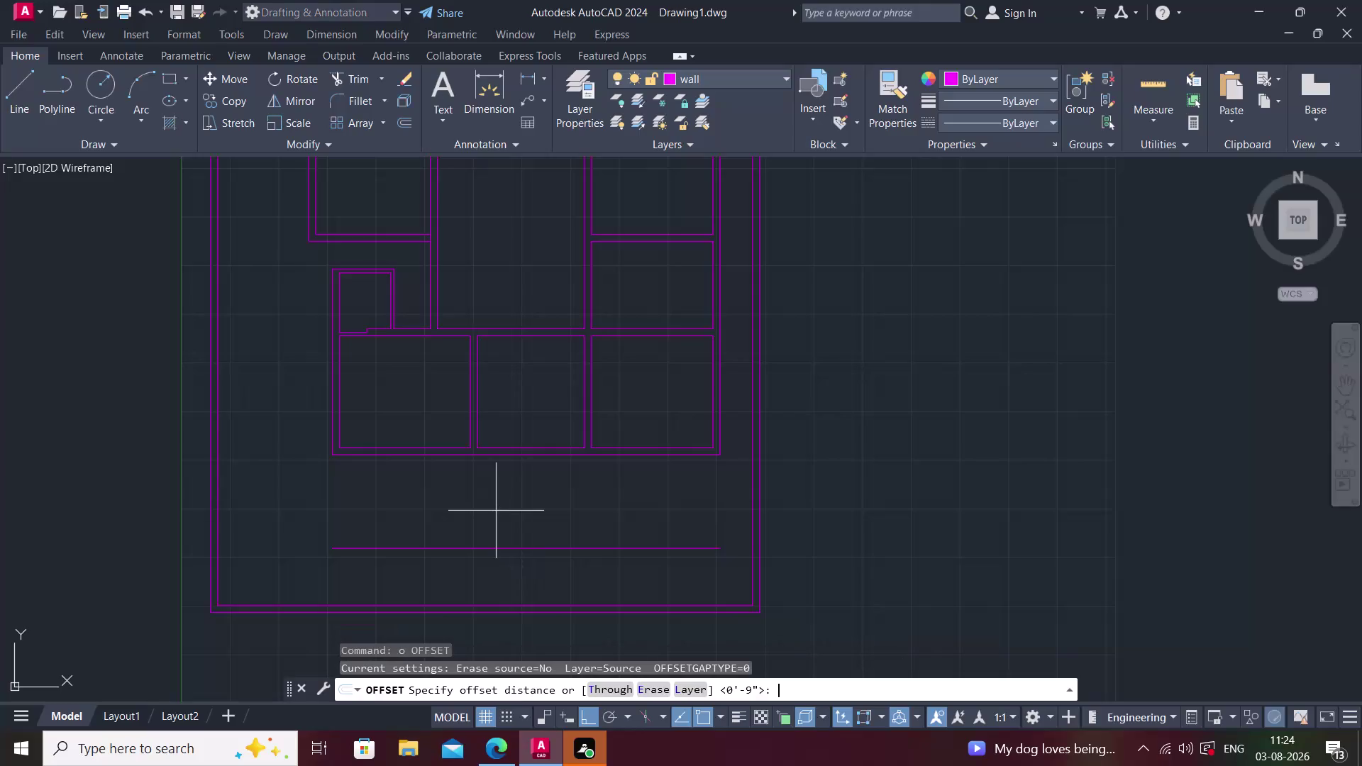
Offset the bottom horizontal line 6' to create a parallel copy above it.
text(6)
text(')
key(Return)
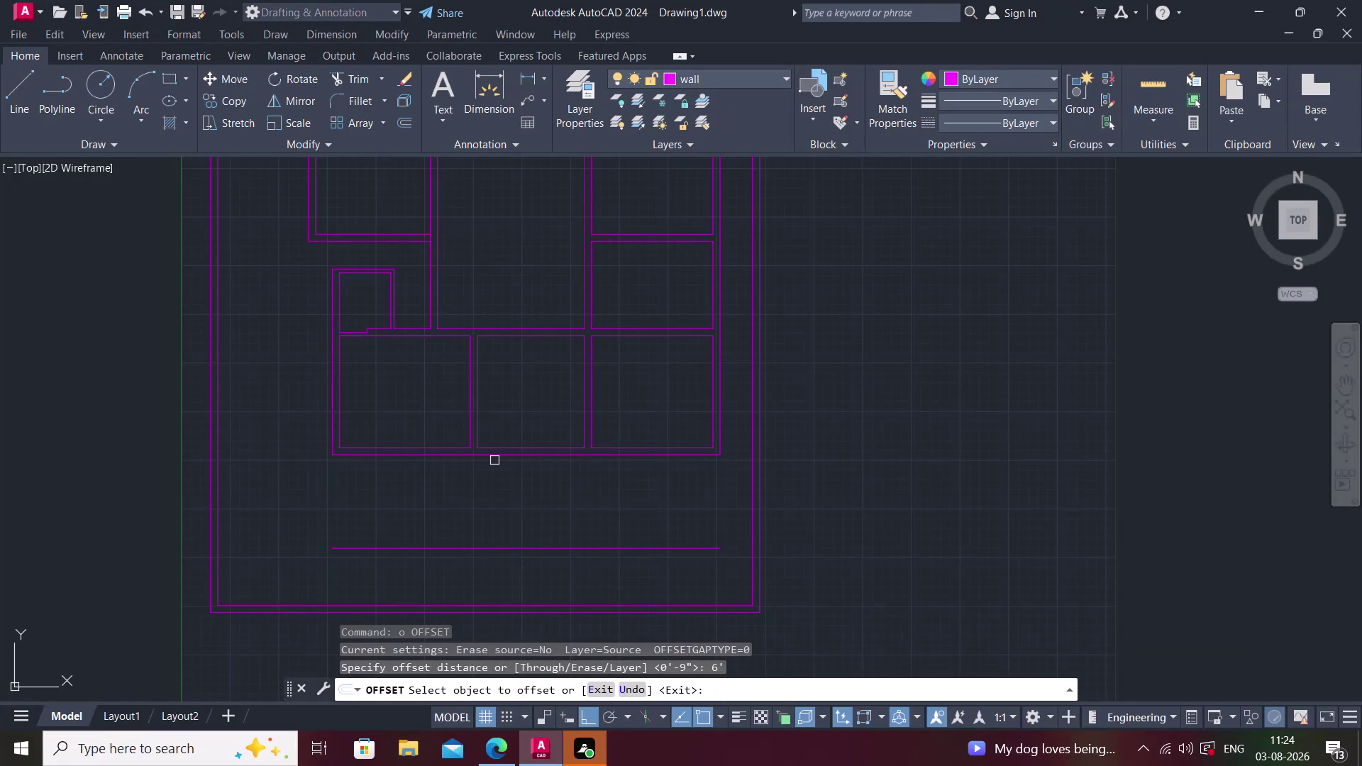
click(496, 456)
click(504, 506)
middle_drag(500, 507, 469, 495)
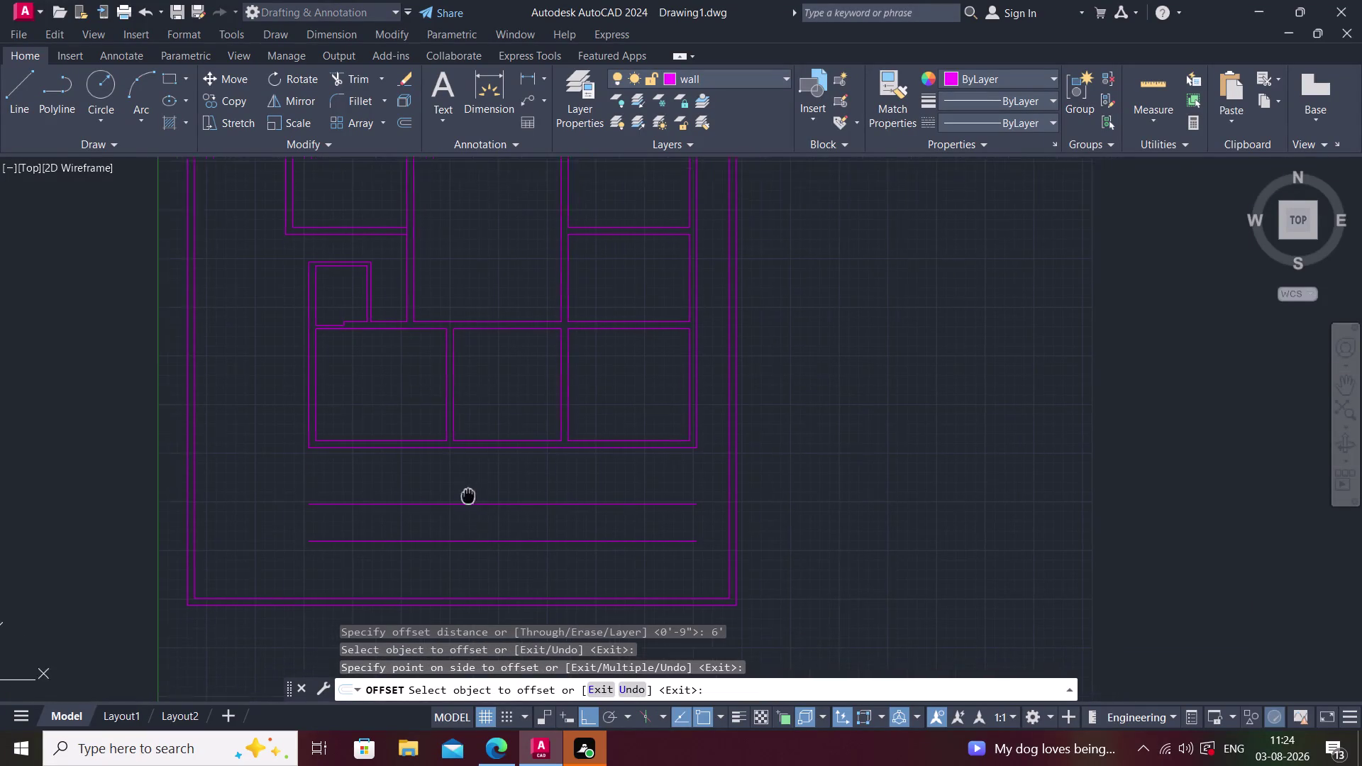
key(Escape)
Erase the lower of the two horizontal lines.
click(462, 540)
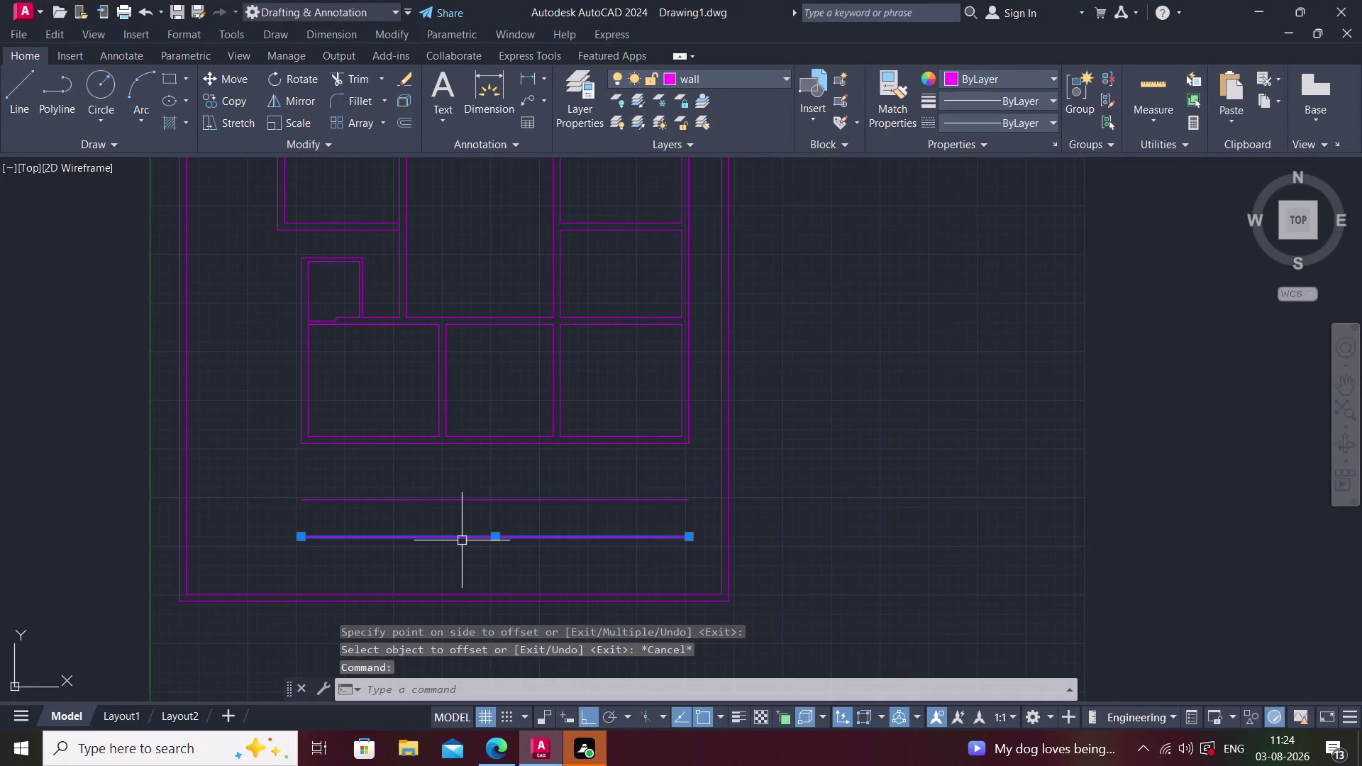
key(Delete)
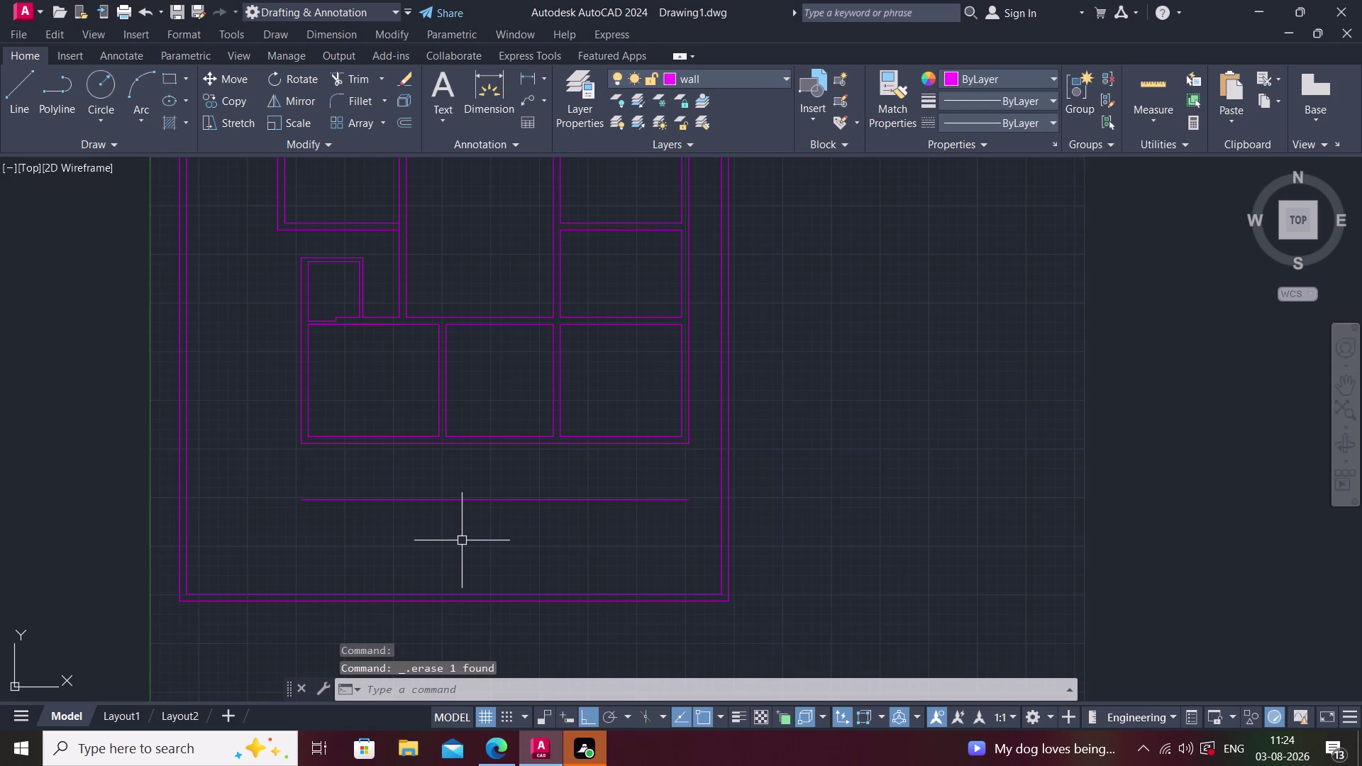
key(space)
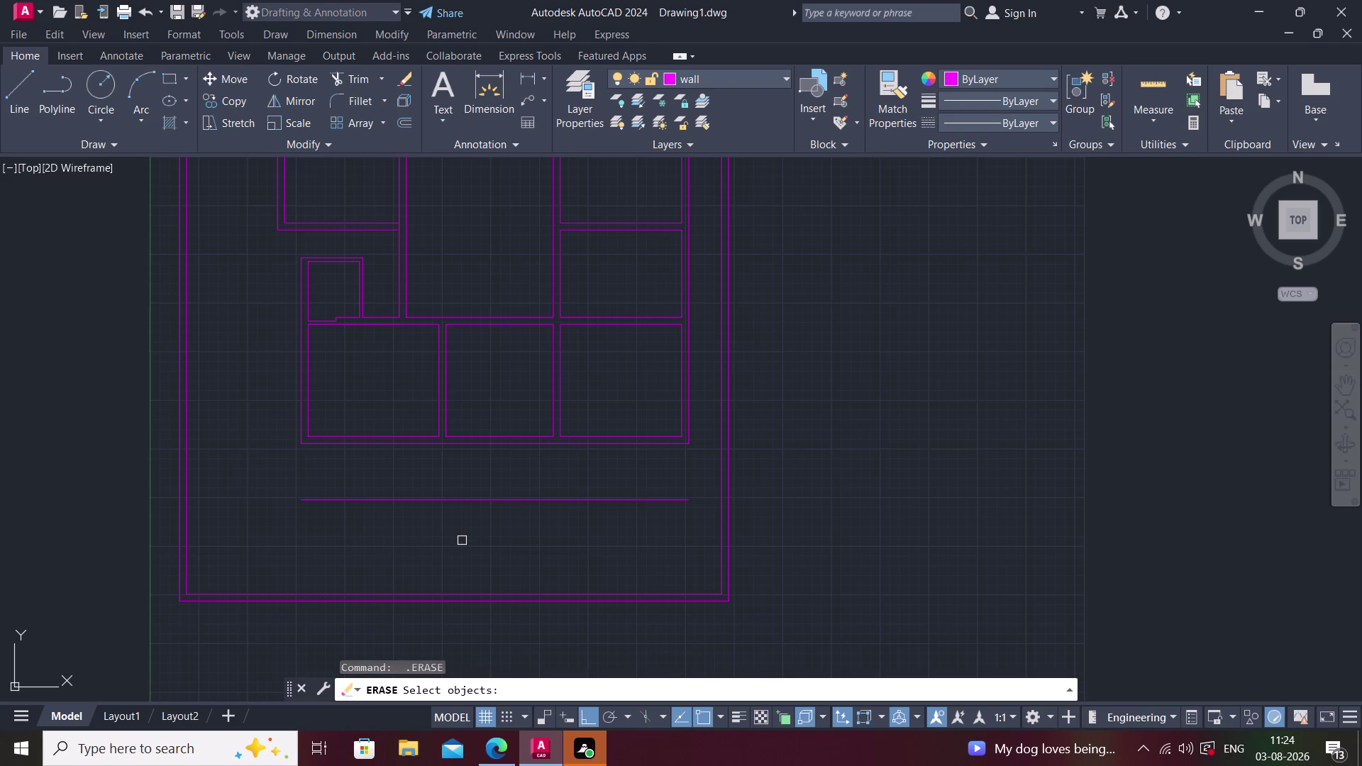
key(Escape)
Offset the remaining horizontal line 6'1.5" to place a copy below it.
key(o)
key(Return)
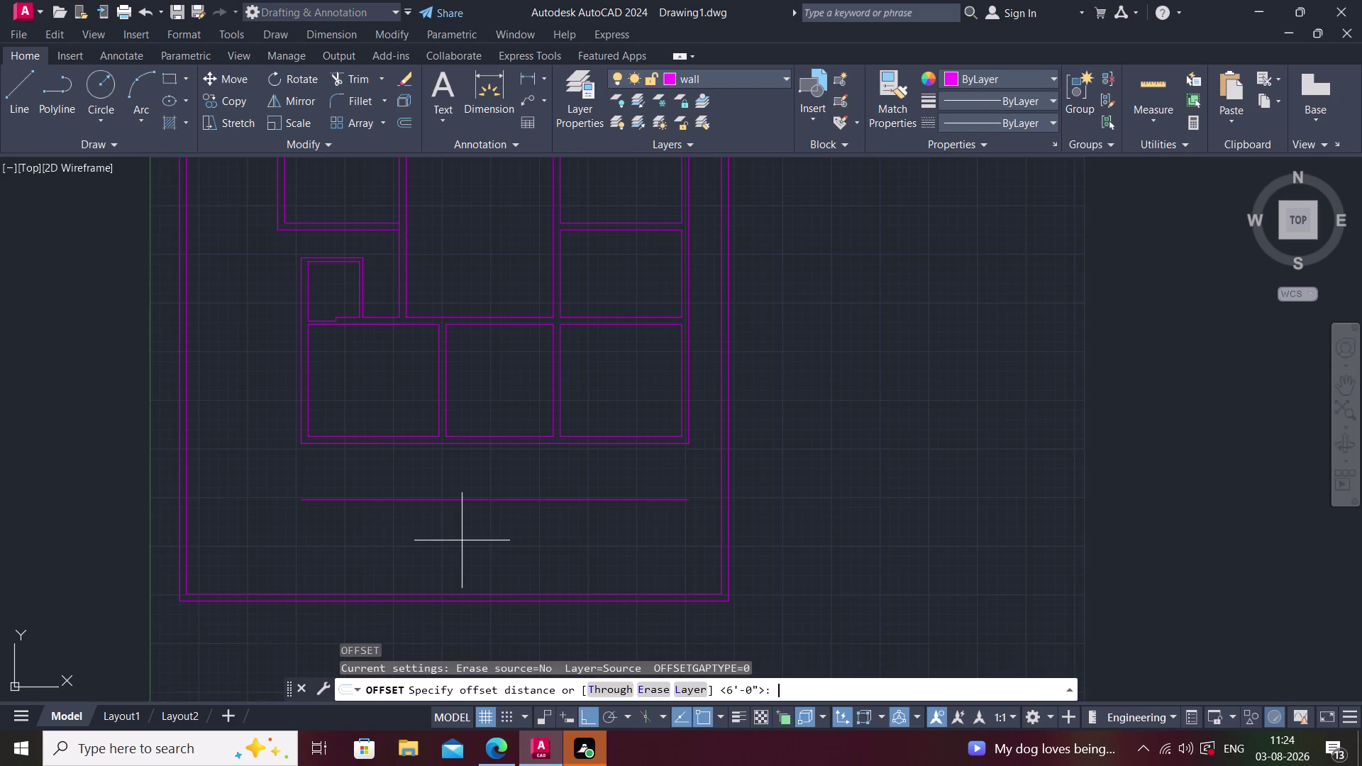
key(6)
key(apostrophe)
text(1.5)
text(")
key(Return)
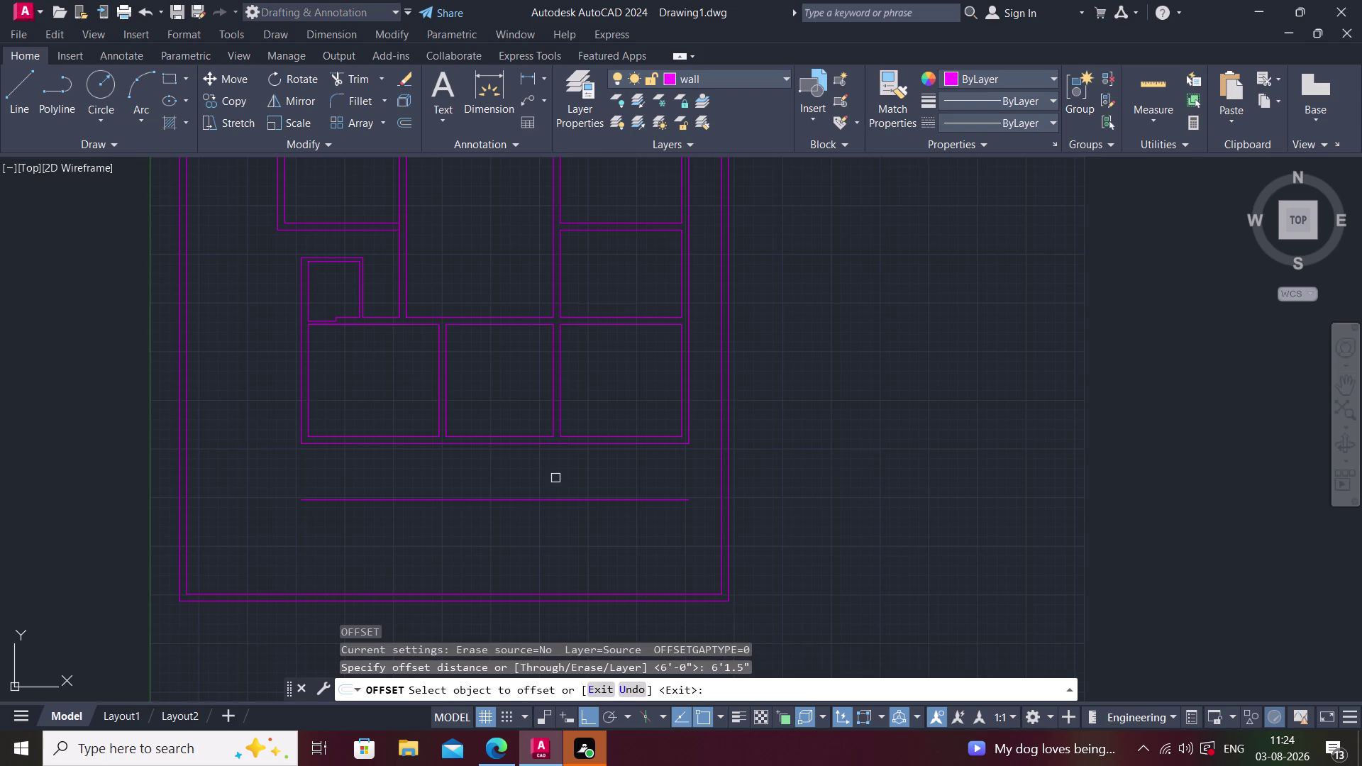
click(558, 498)
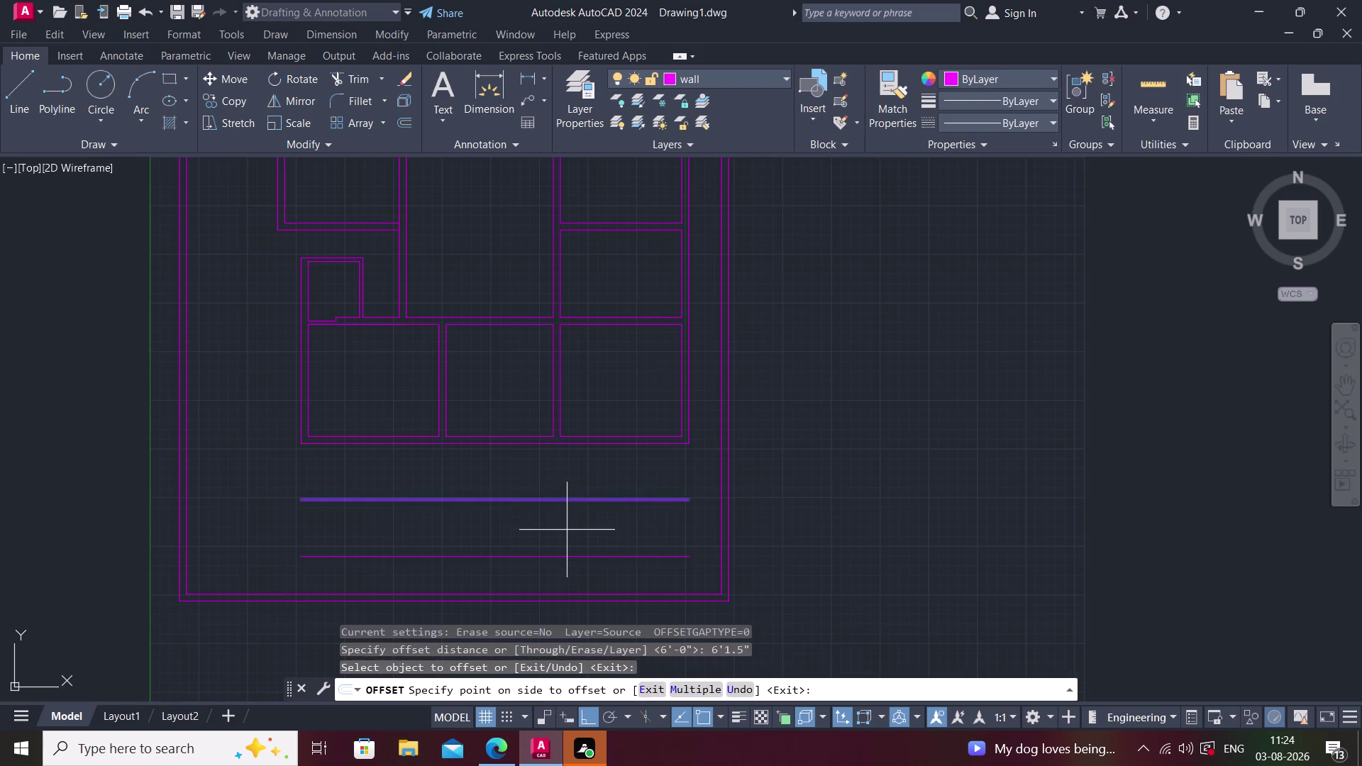
click(561, 539)
key(Escape)
Offset the lower horizontal line 9" to create a copy beneath it.
key(space)
key(space)
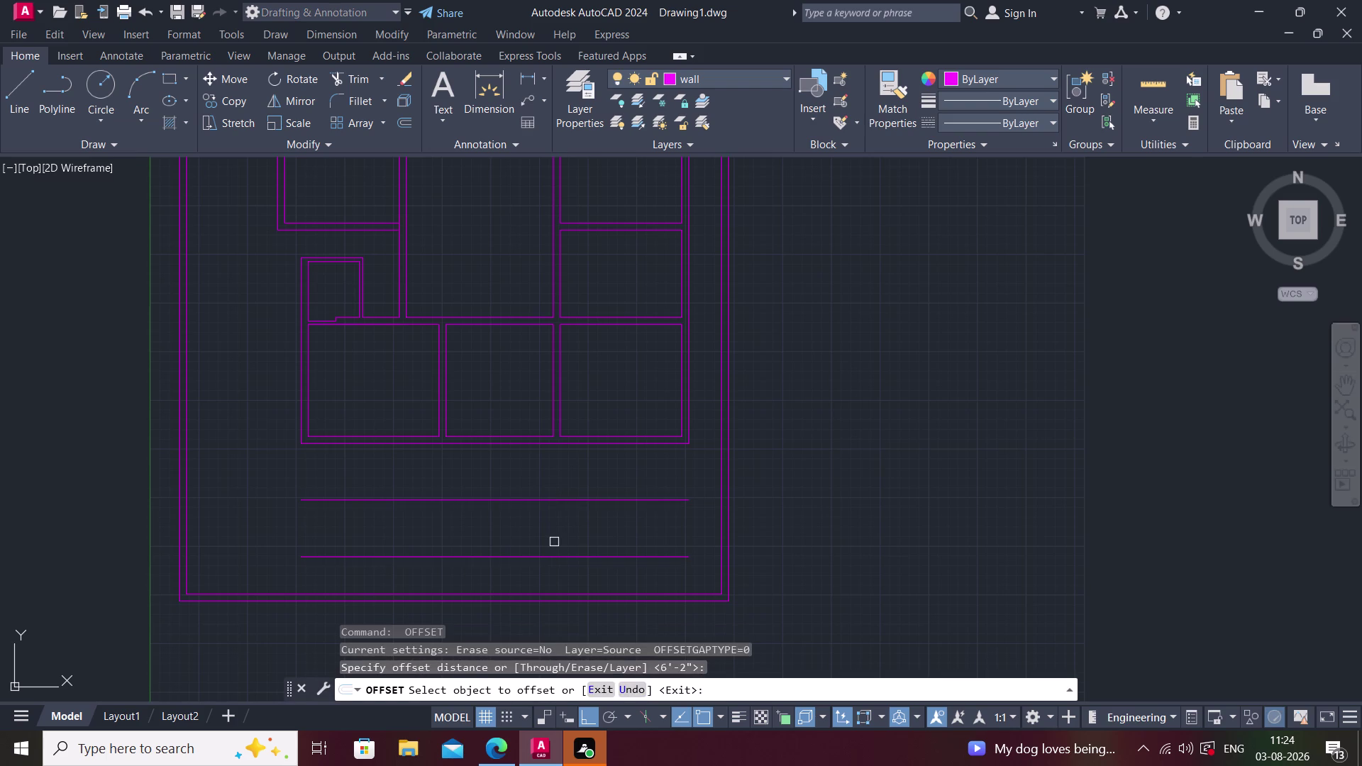
text(9"')
key(BackSpace)
key(Return)
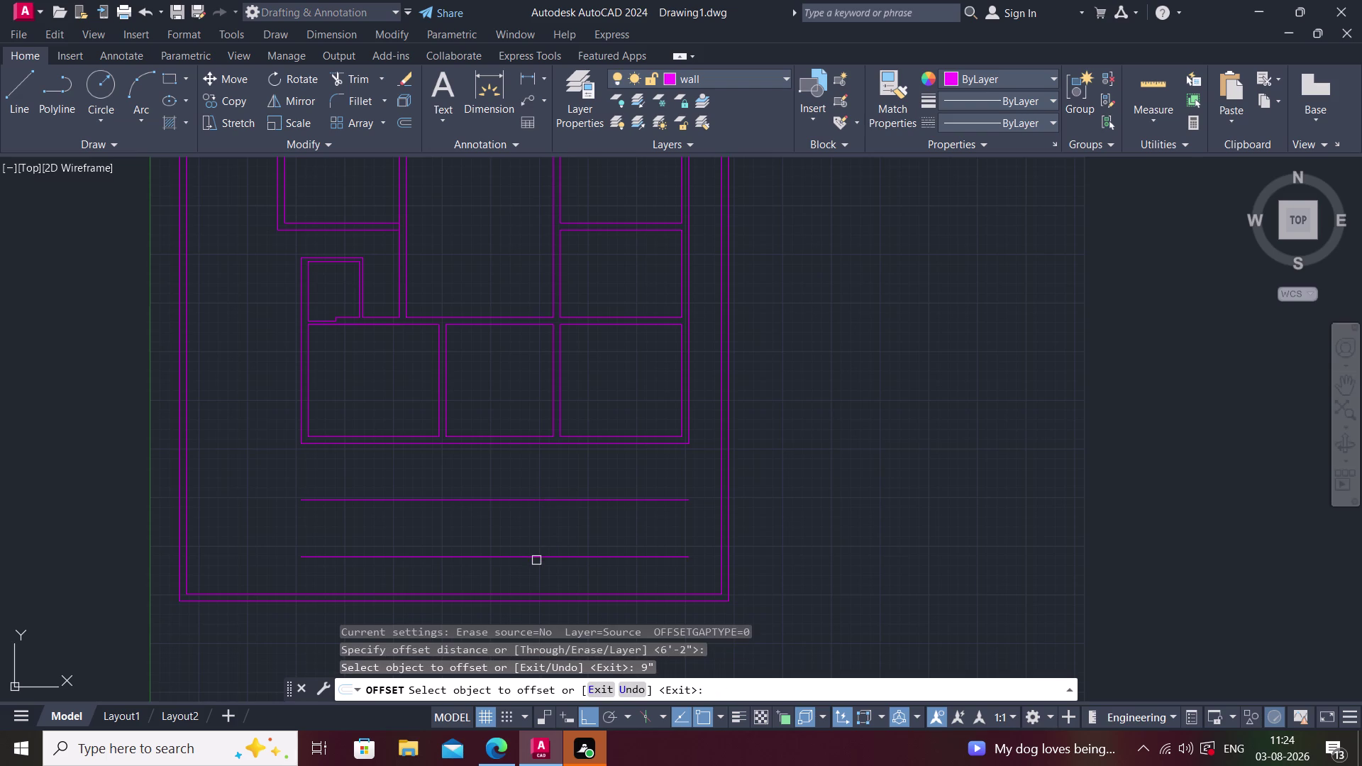
click(539, 556)
click(541, 579)
key(Escape)
key(Escape)
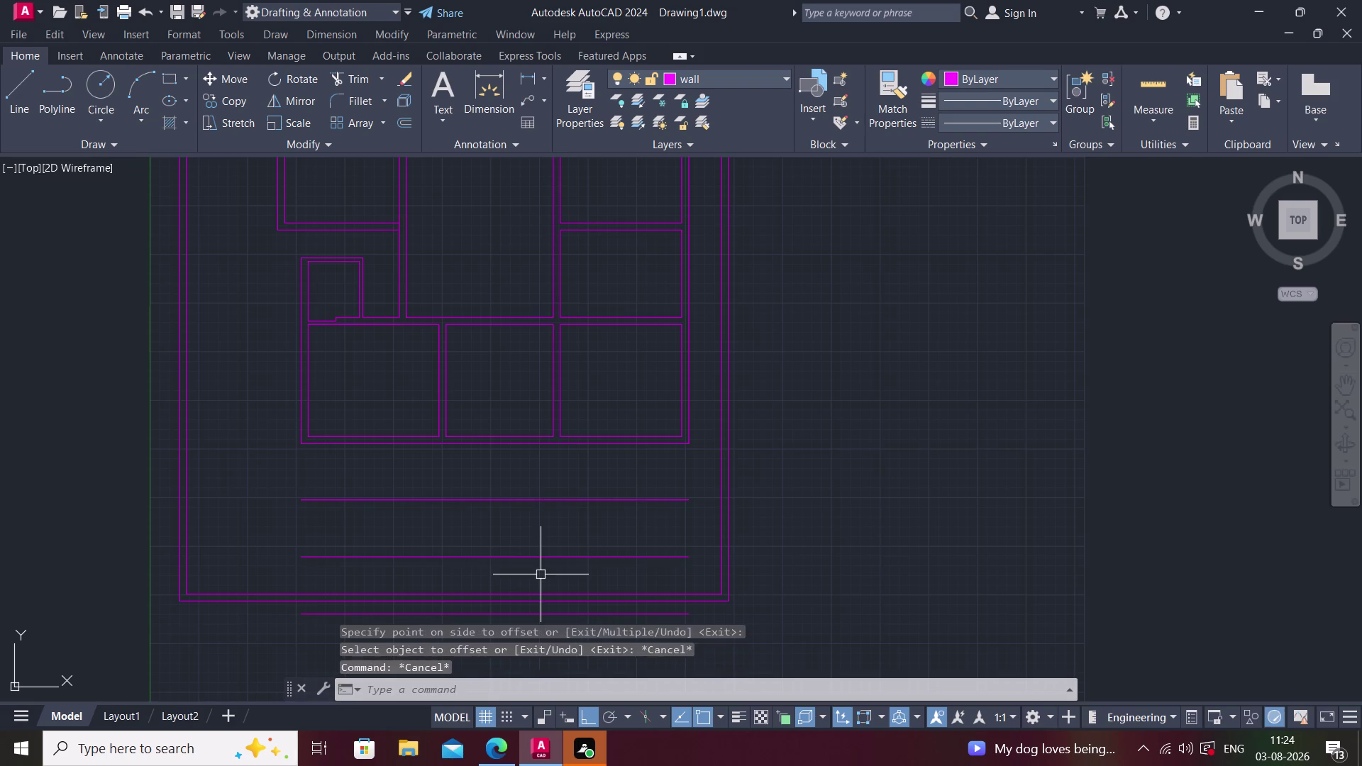
Erase the stray line lying outside the wall.
key(space)
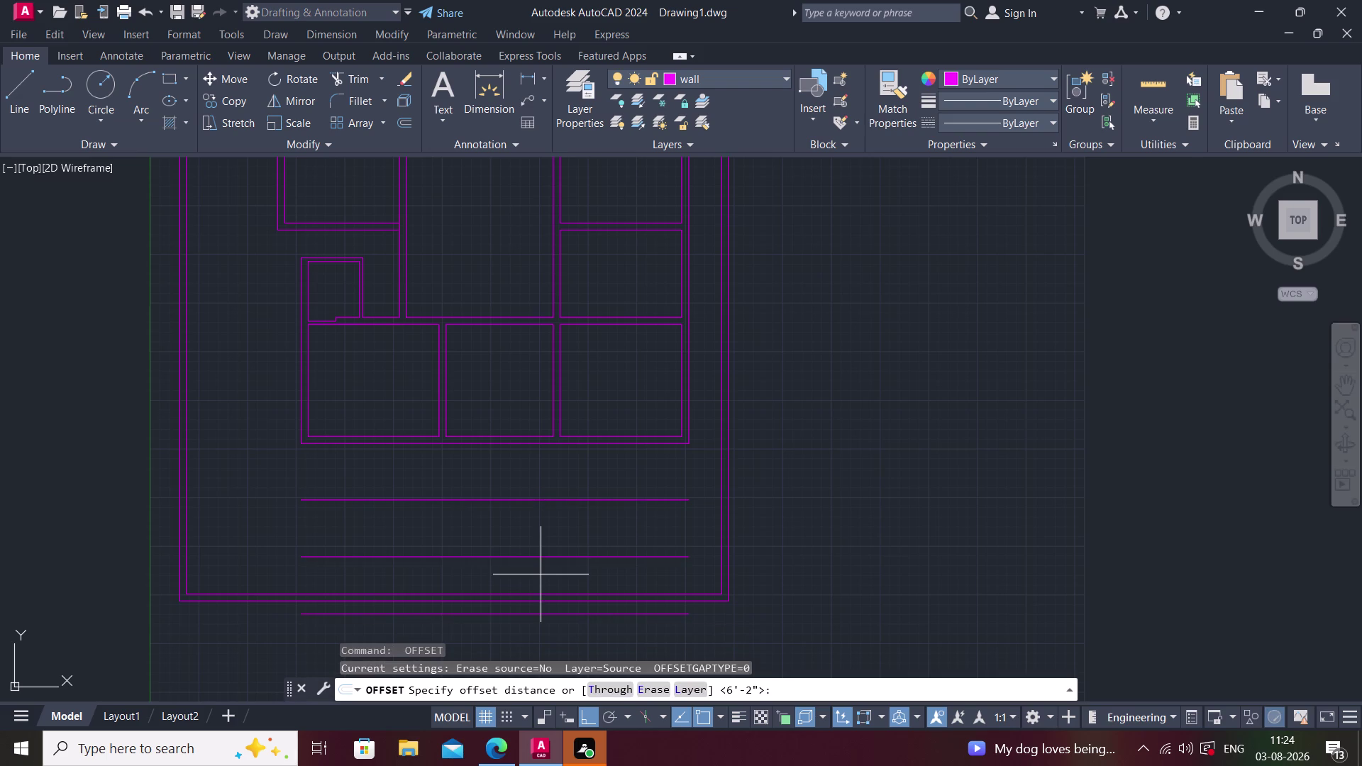
key(Escape)
click(557, 612)
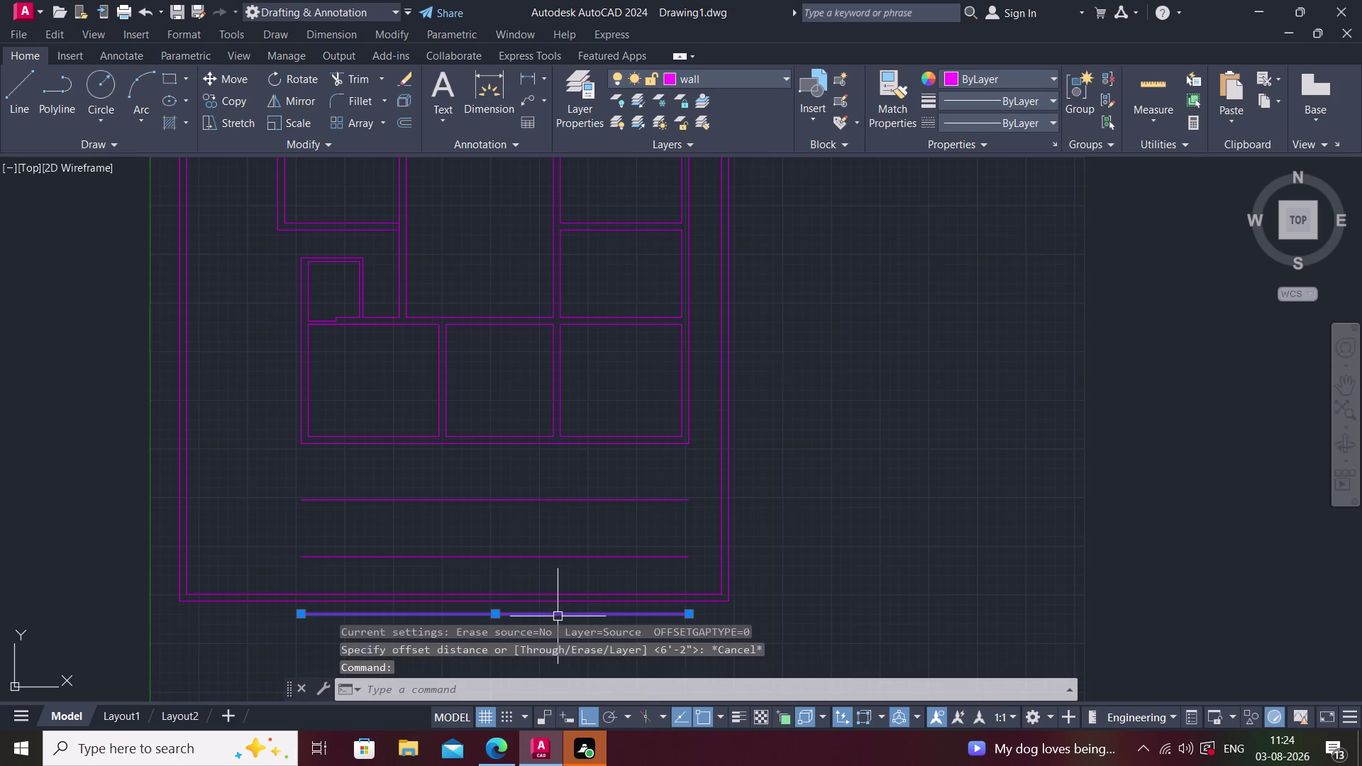
key(Delete)
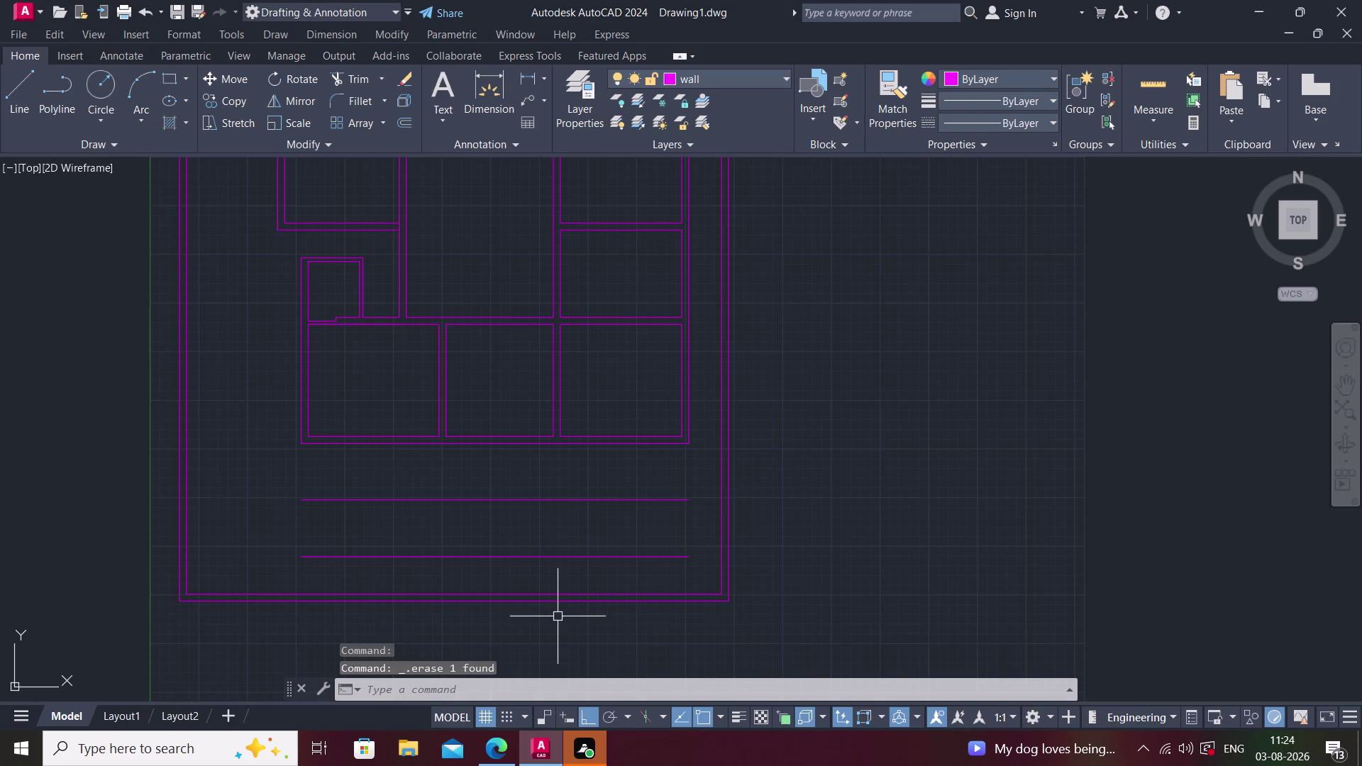
Offset the lower horizontal line 9" again to form the bottom double line.
key(o)
key(Return)
text(9)
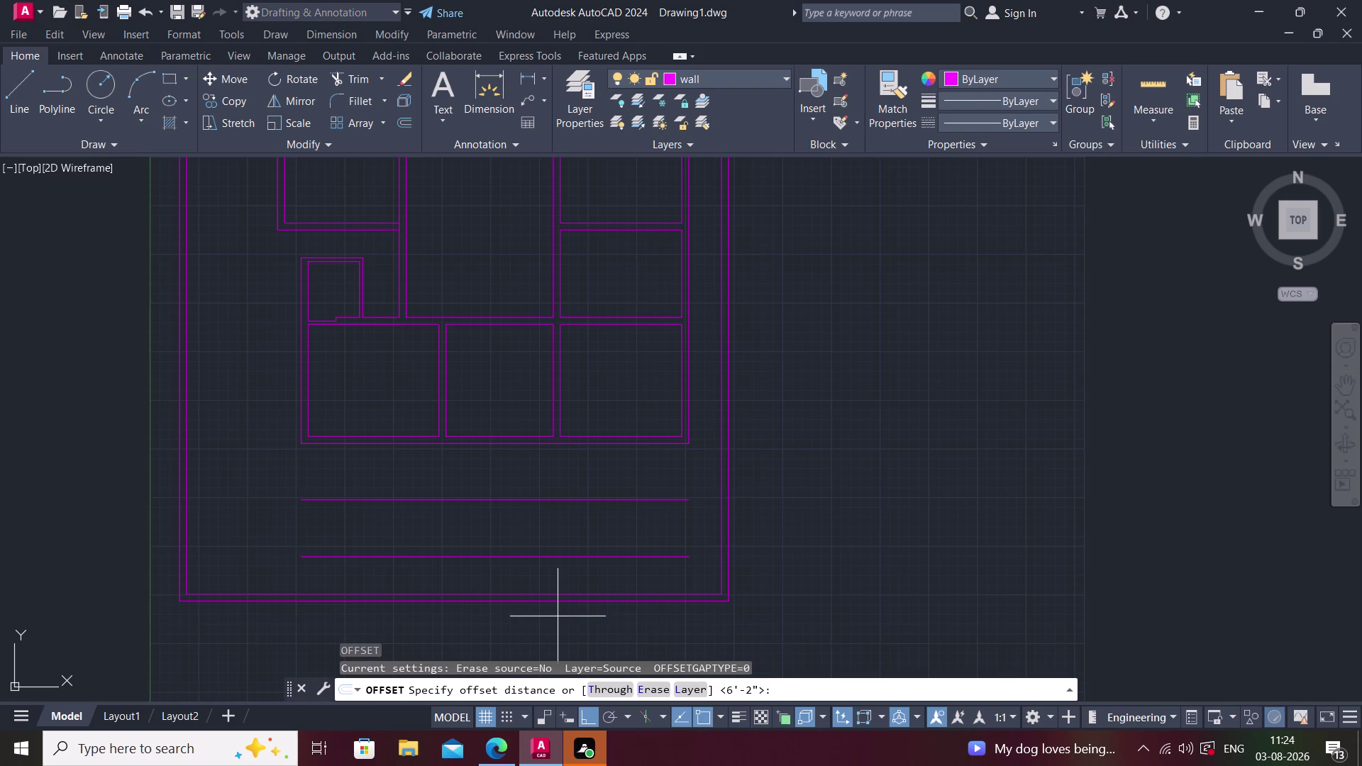
text(")
key(Return)
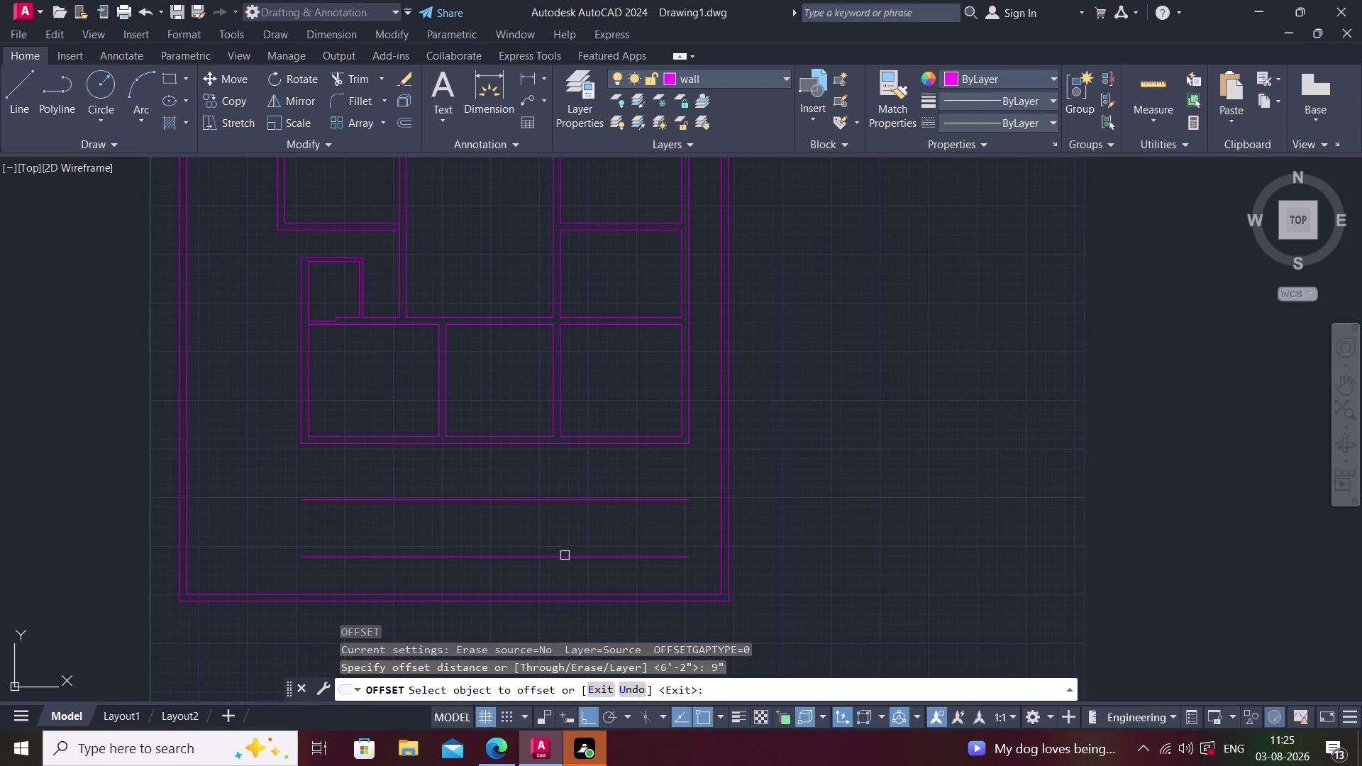
click(565, 556)
click(564, 583)
key(Escape)
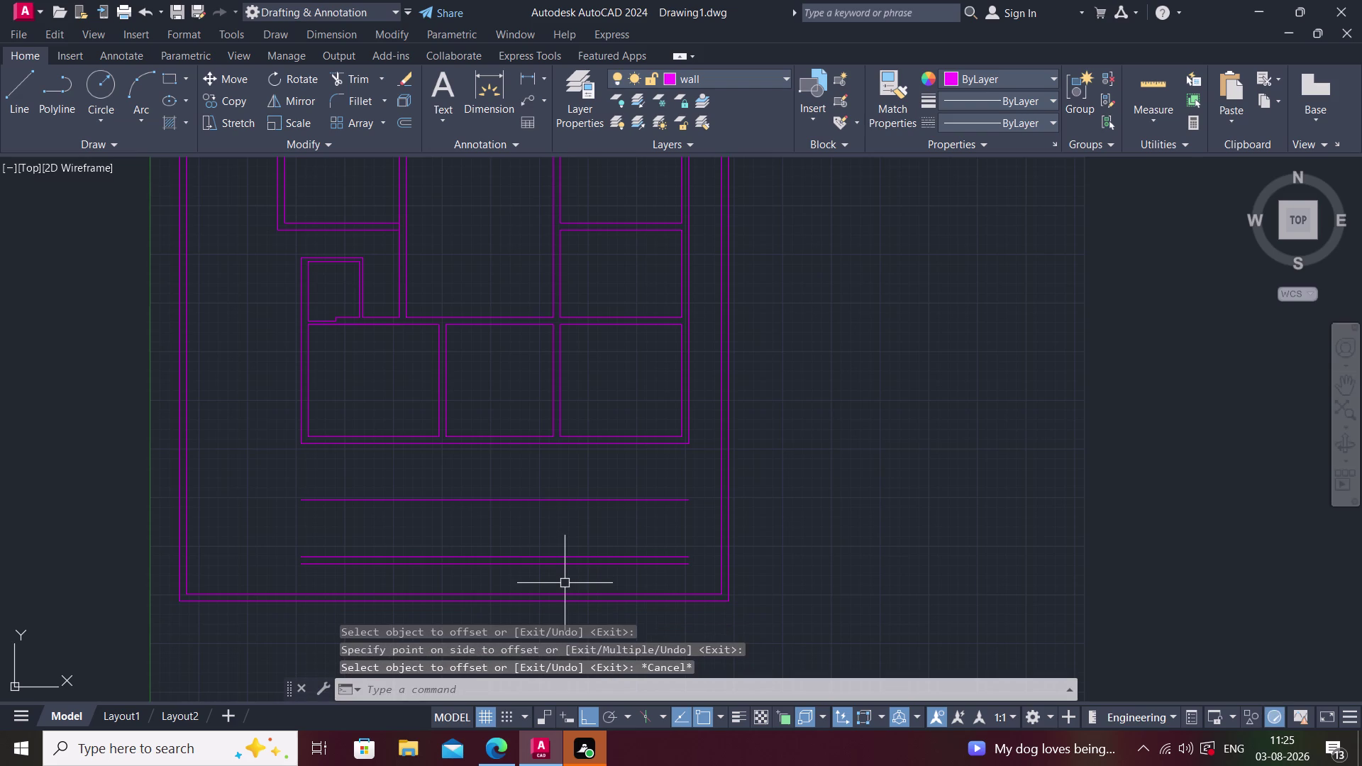
text(ex)
key(space)
Extend both ends of the two new bottom lines to the outer walls.
click(476, 556)
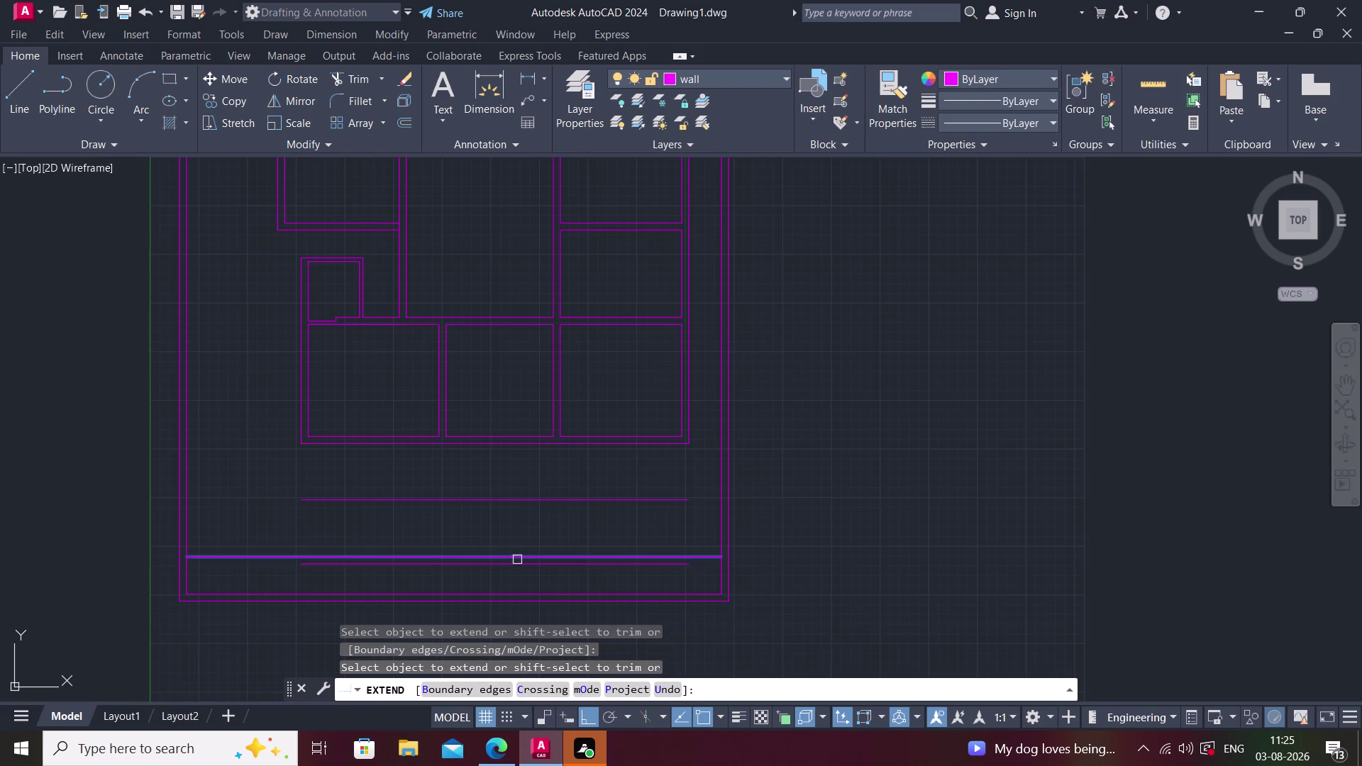
double_click(509, 558)
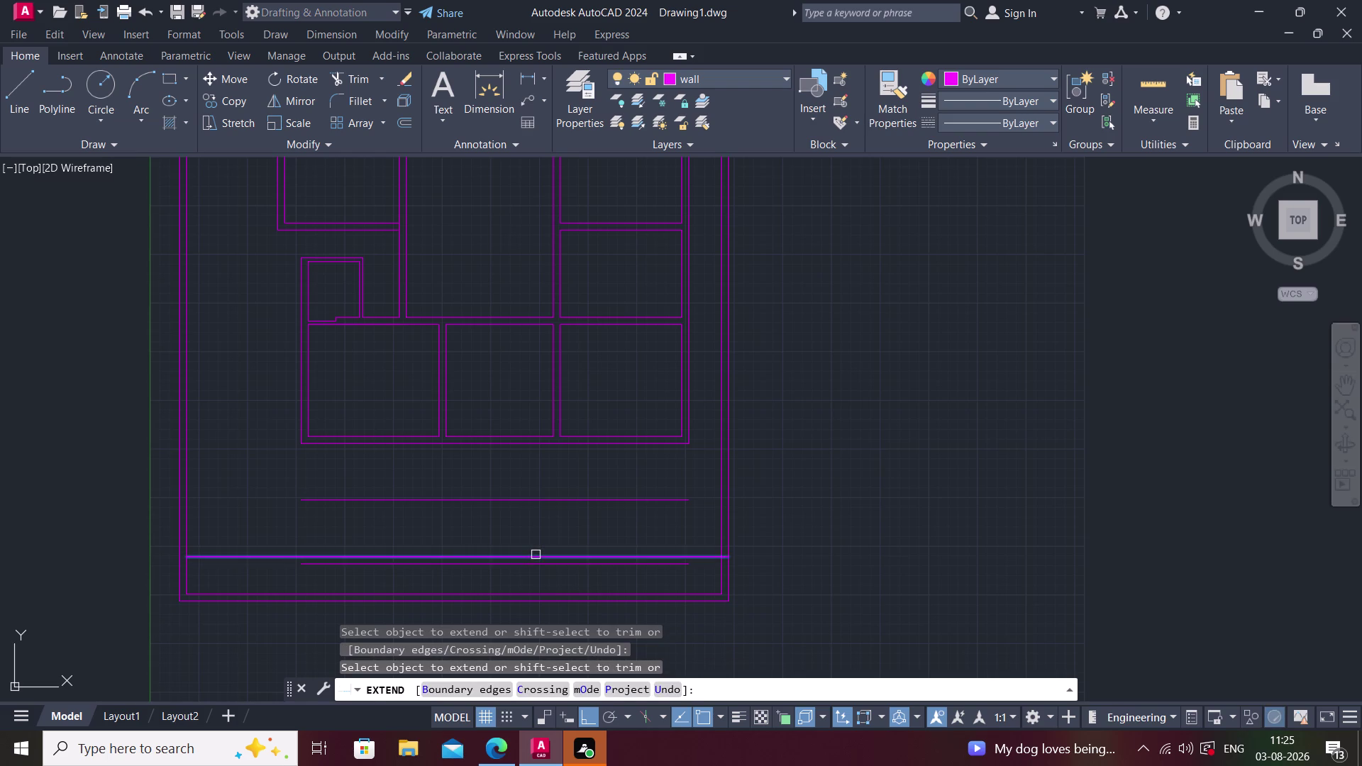
click(536, 555)
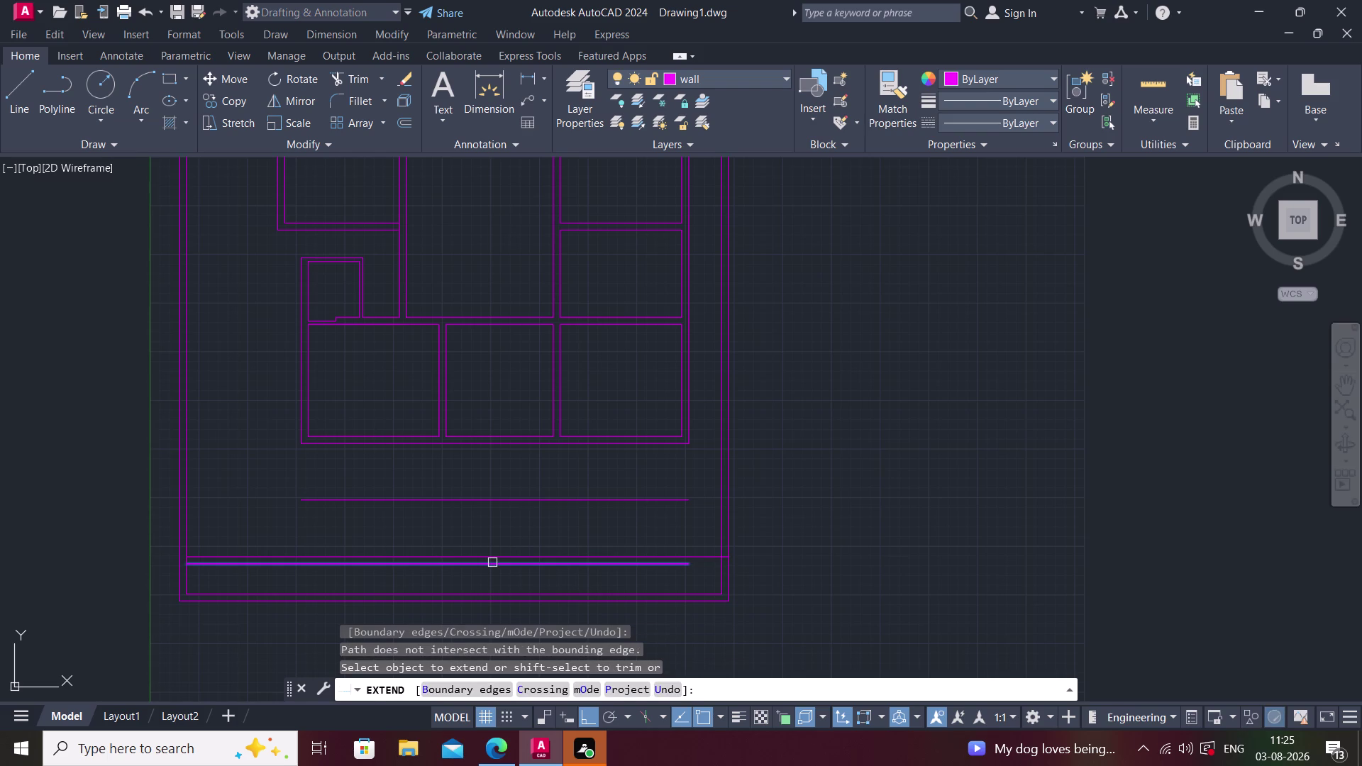
double_click(493, 562)
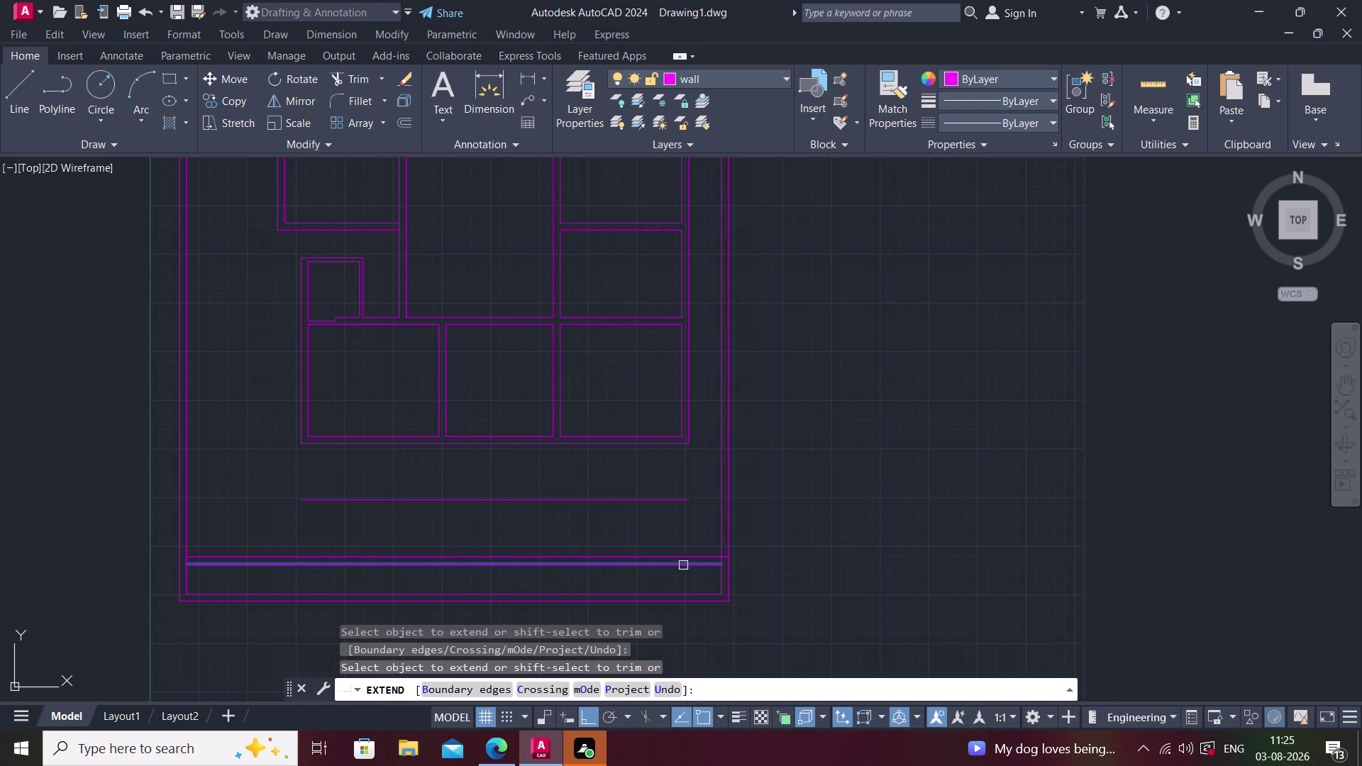
click(682, 566)
scroll(up, 3)
click(740, 559)
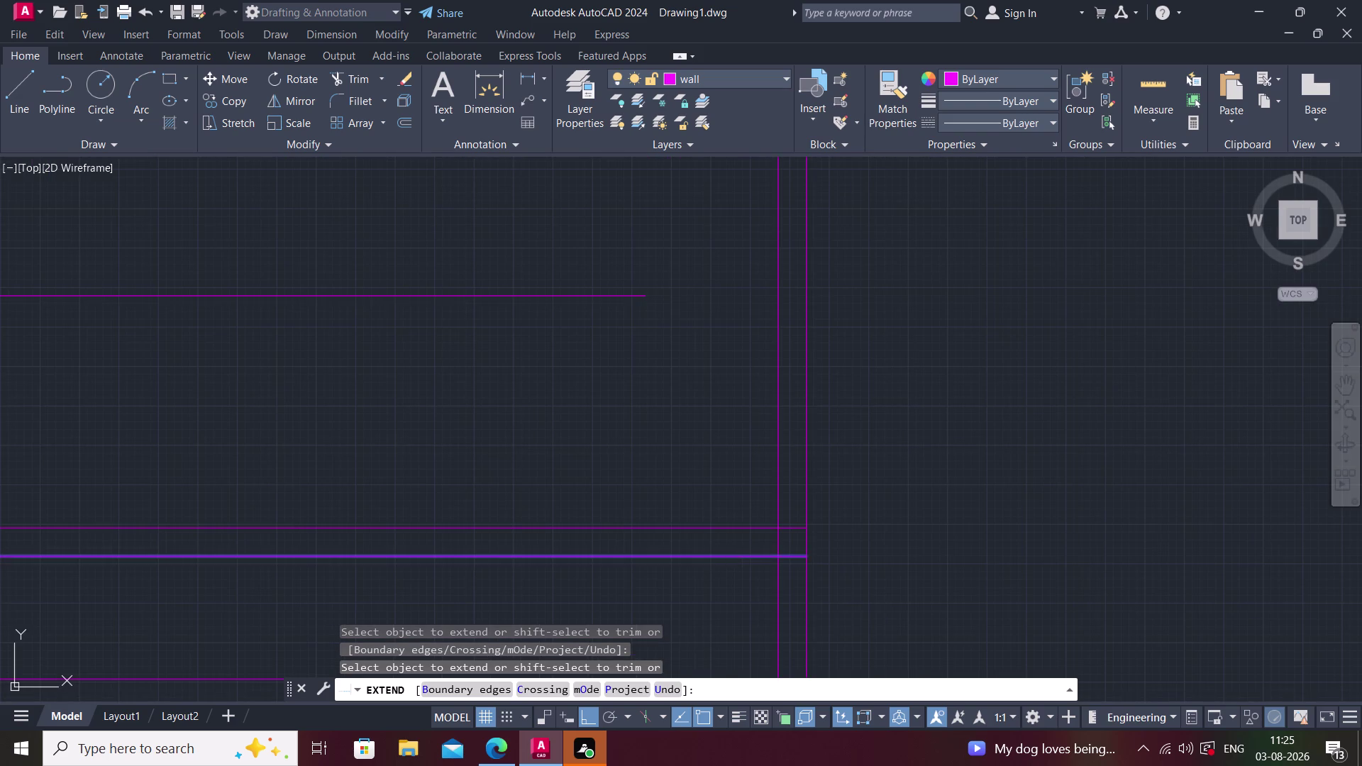
scroll(down, 3)
scroll(up, 3)
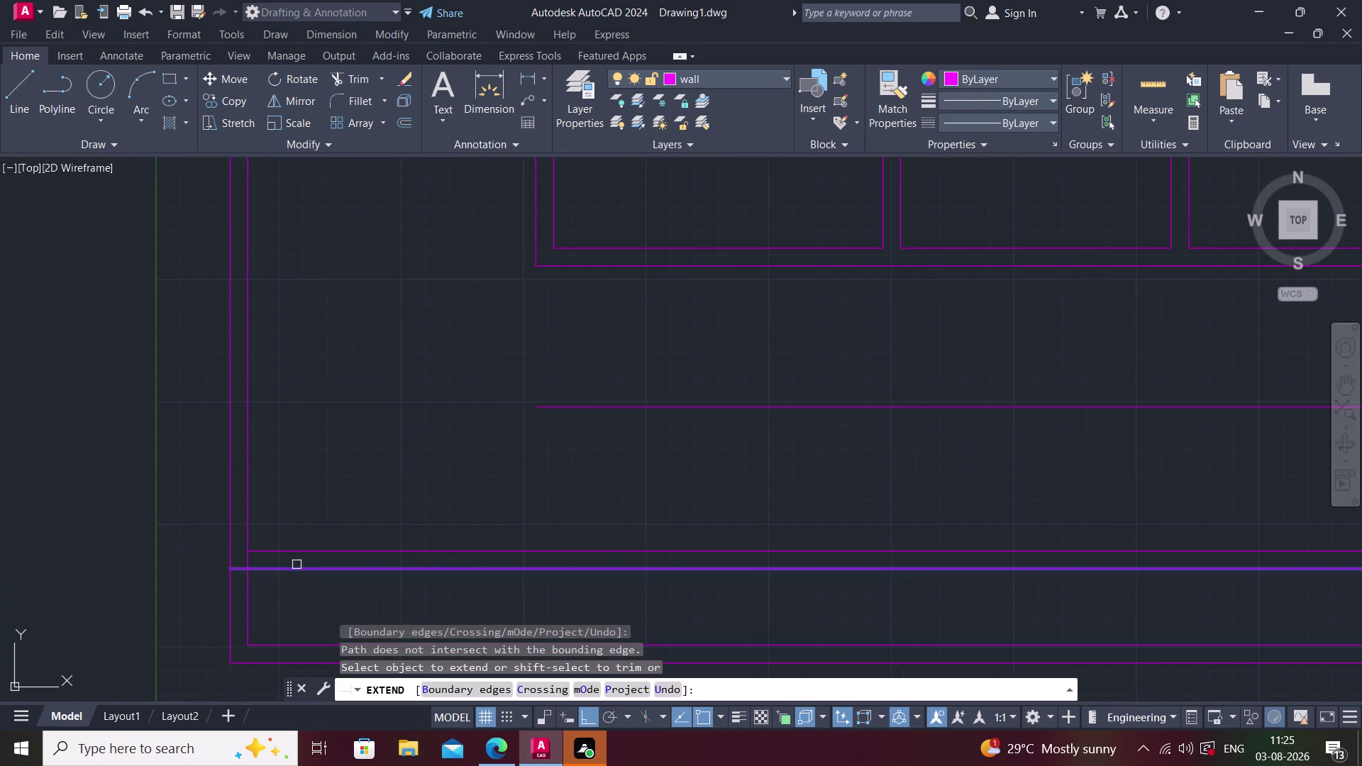
click(296, 564)
click(294, 551)
key(Escape)
Trim the wall line ends that extend below the bottom double line.
scroll(down, 3)
text(t)
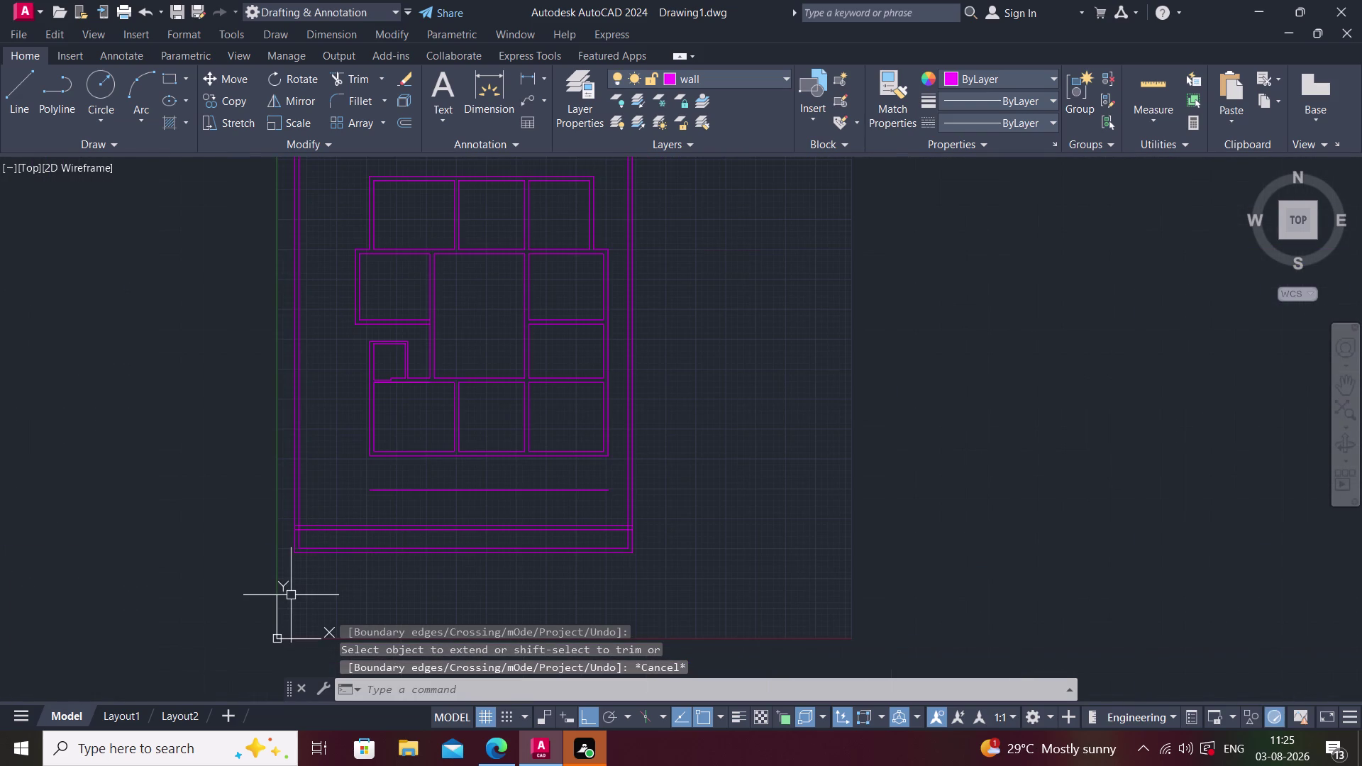
text(r)
key(space)
click(291, 540)
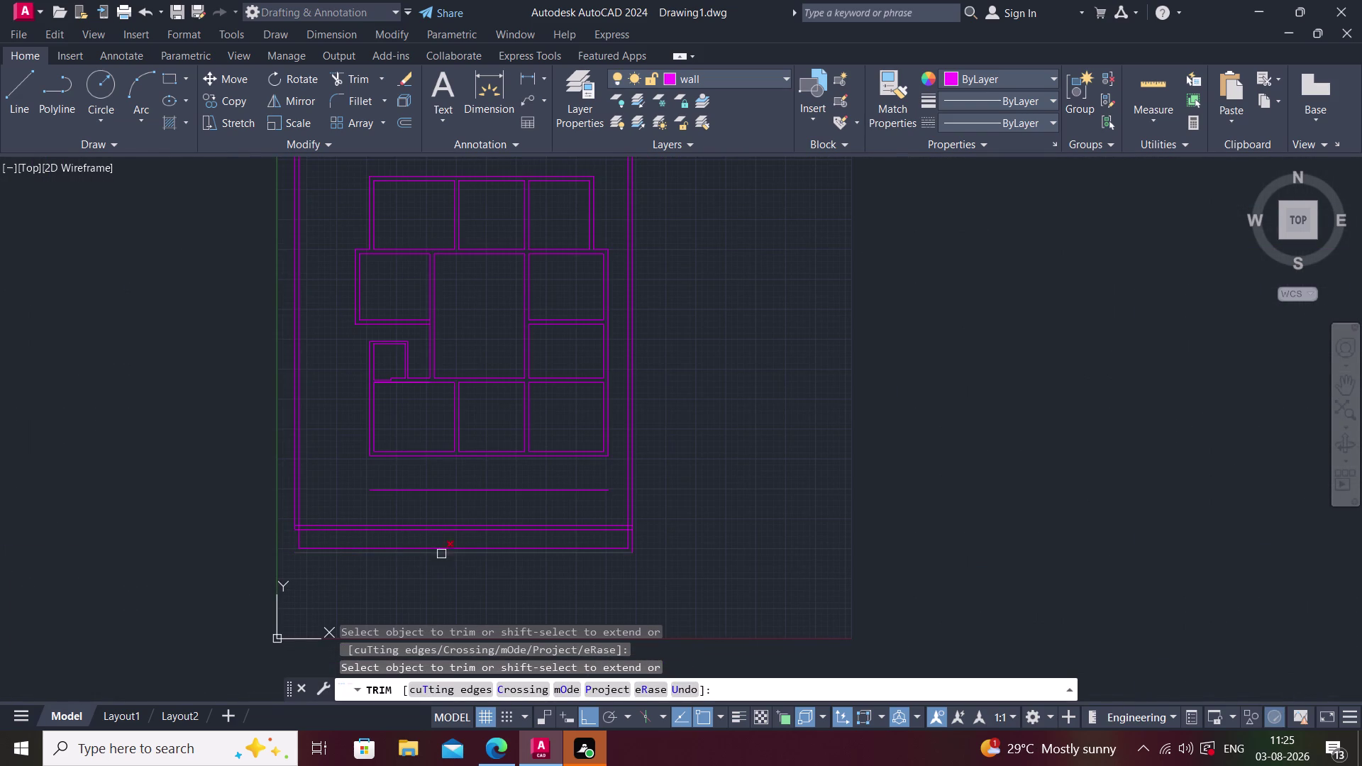
click(586, 554)
click(280, 542)
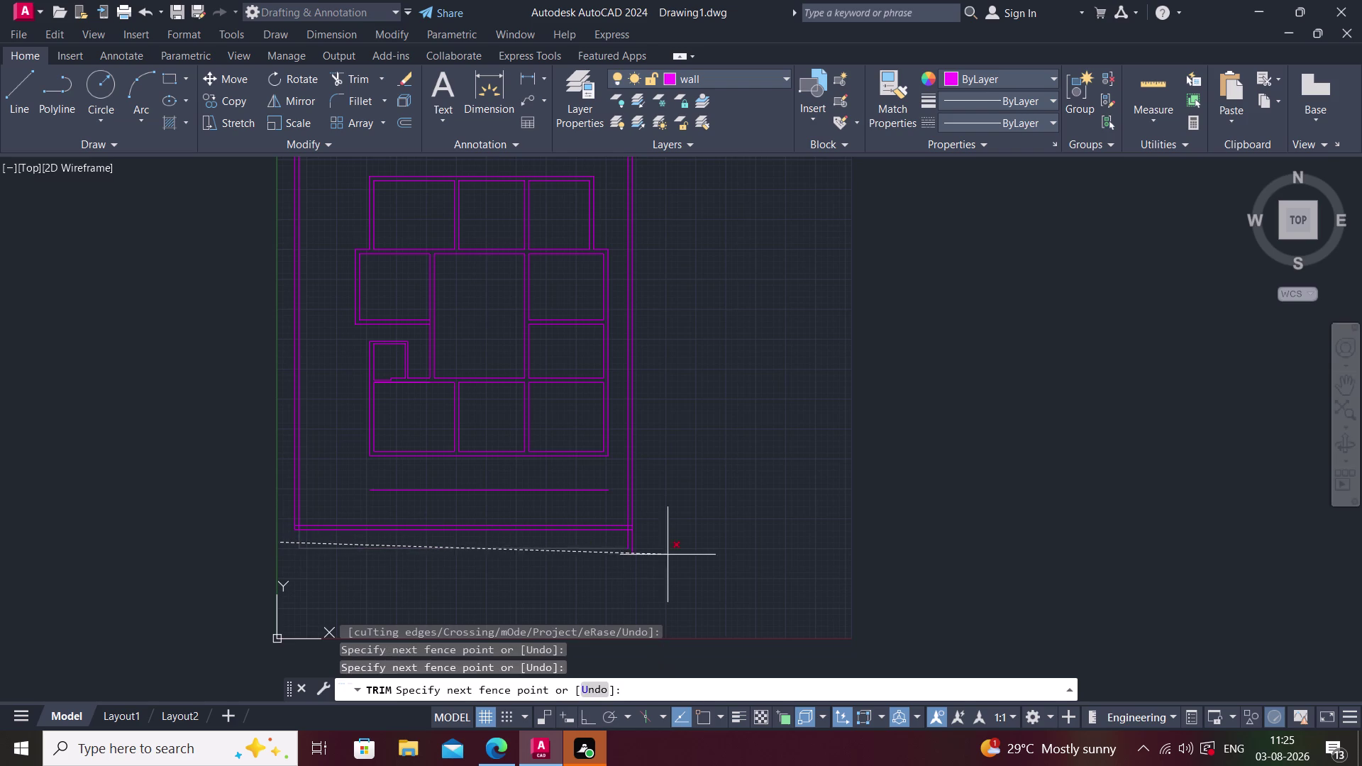
click(687, 544)
click(575, 550)
key(Escape)
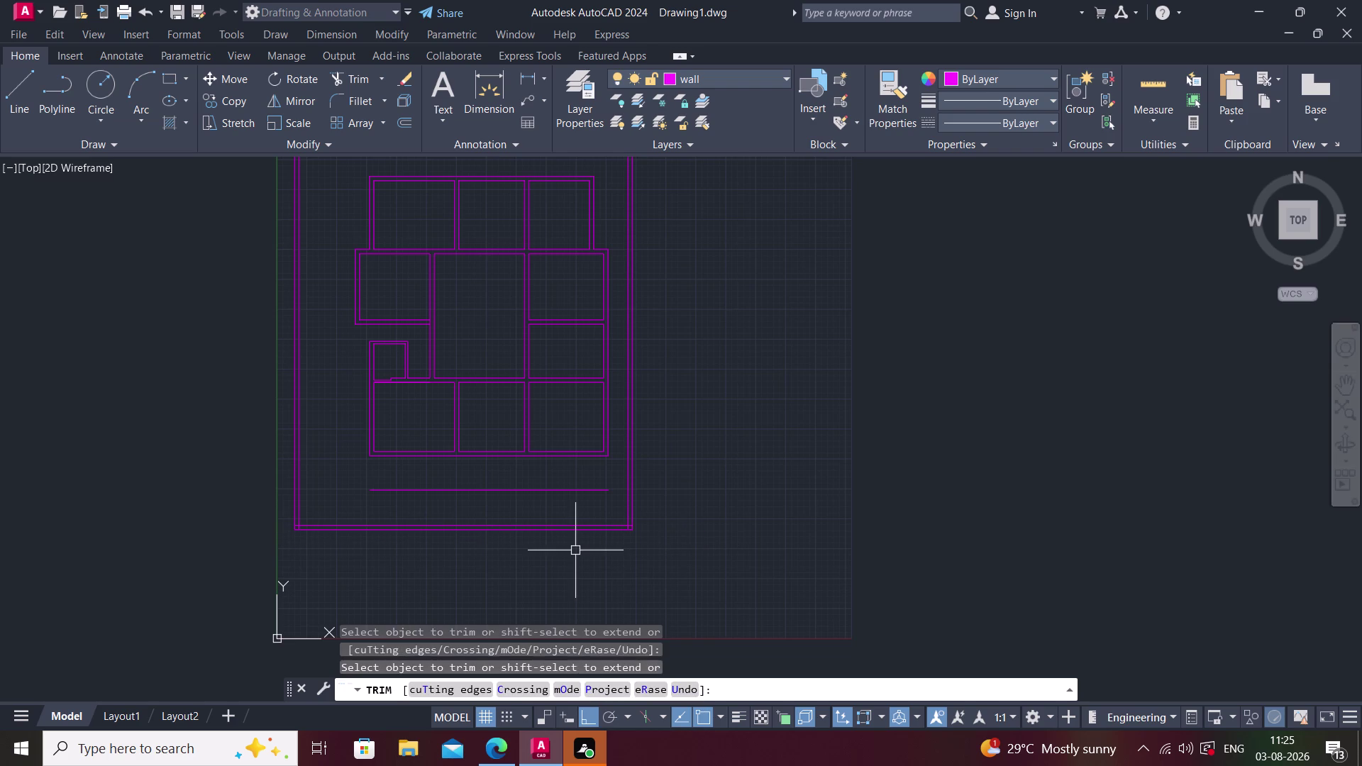